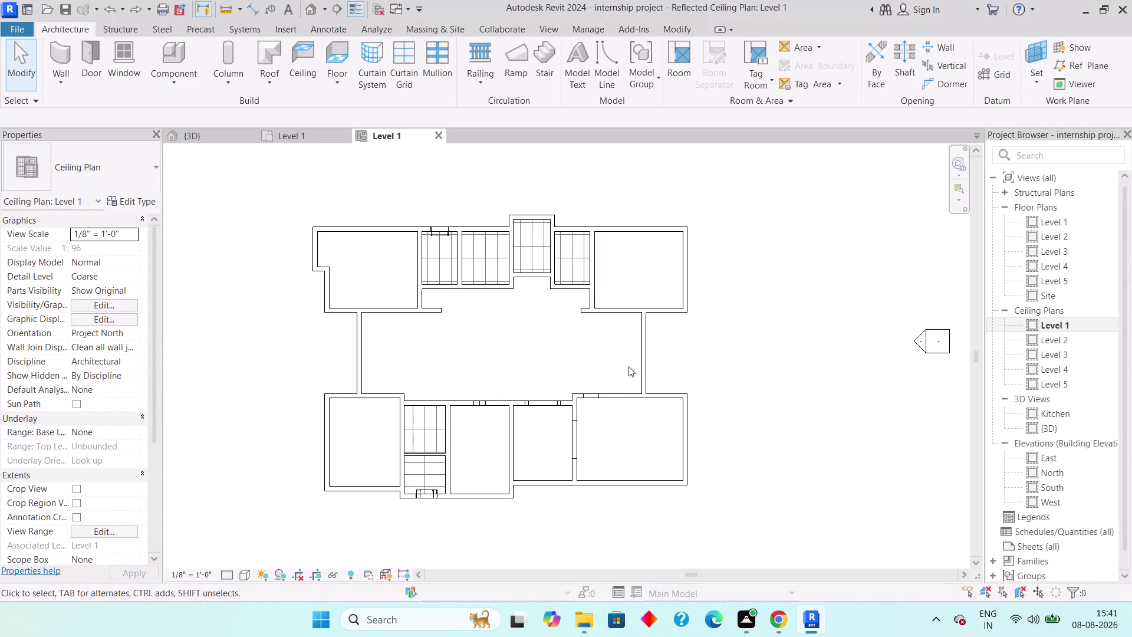
Zoom and pan to recentre the gridded ceiling layout in the Level 1 reflected ceiling plan.
scroll(down, 3)
middle_drag(523, 368, 509, 358)
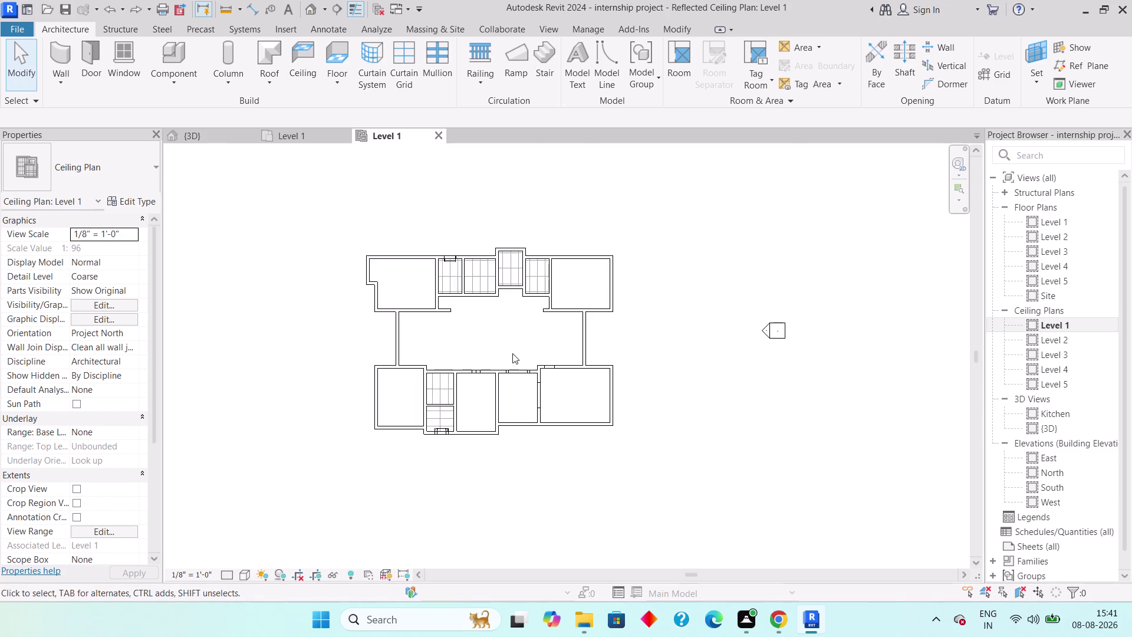
scroll(up, 3)
Switch to the {3D} view and zoom in on the house.
click(210, 142)
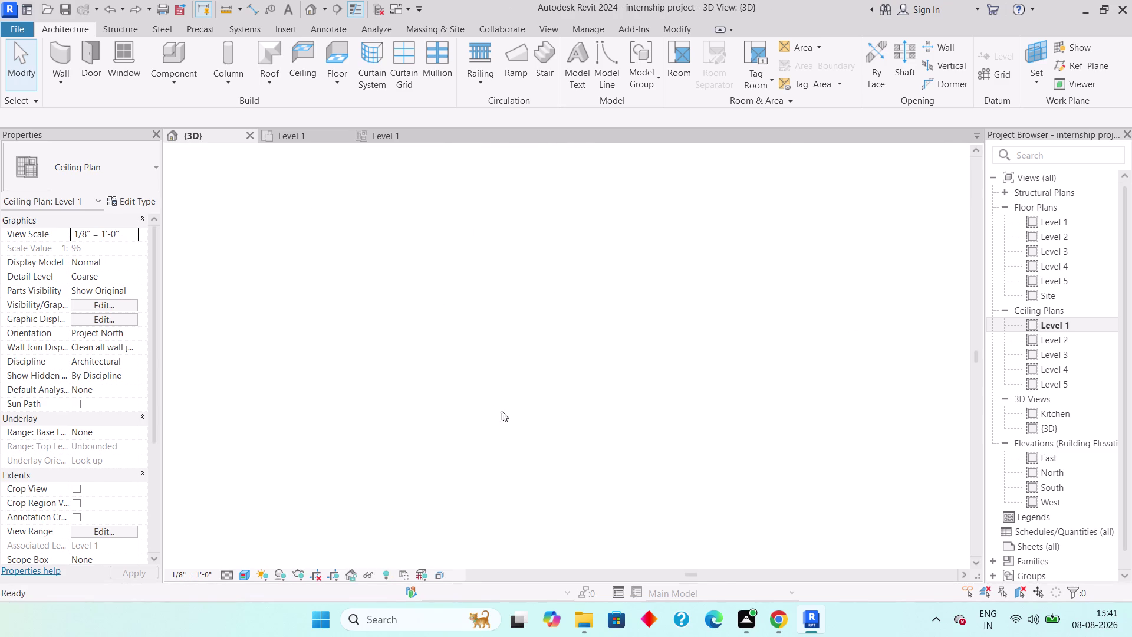
scroll(down, 3)
scroll(down, 3)
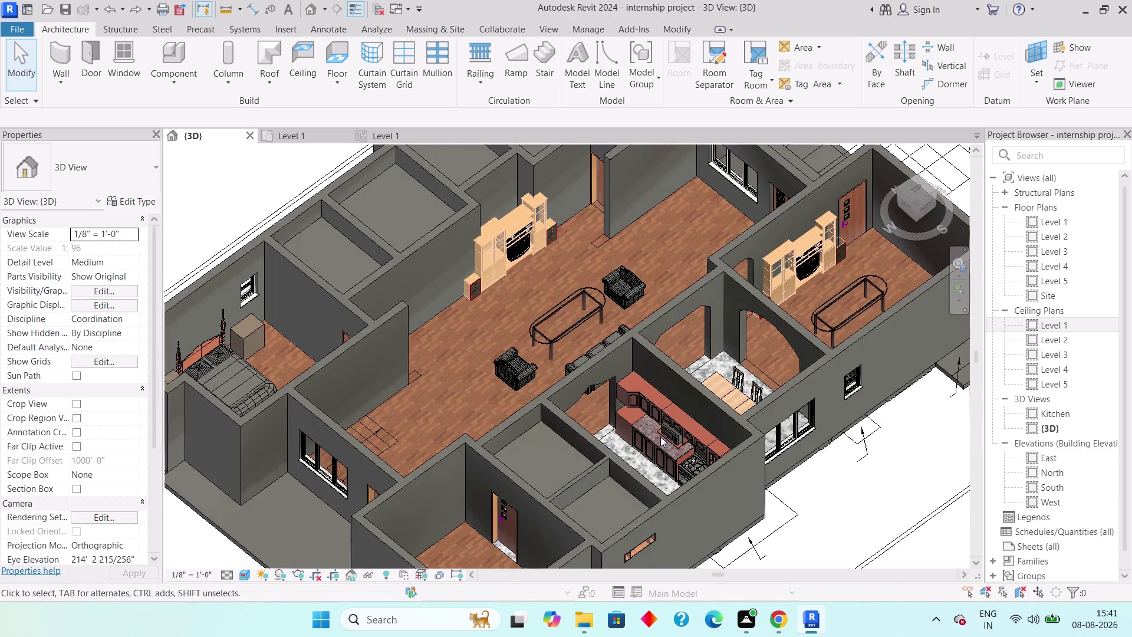
scroll(down, 3)
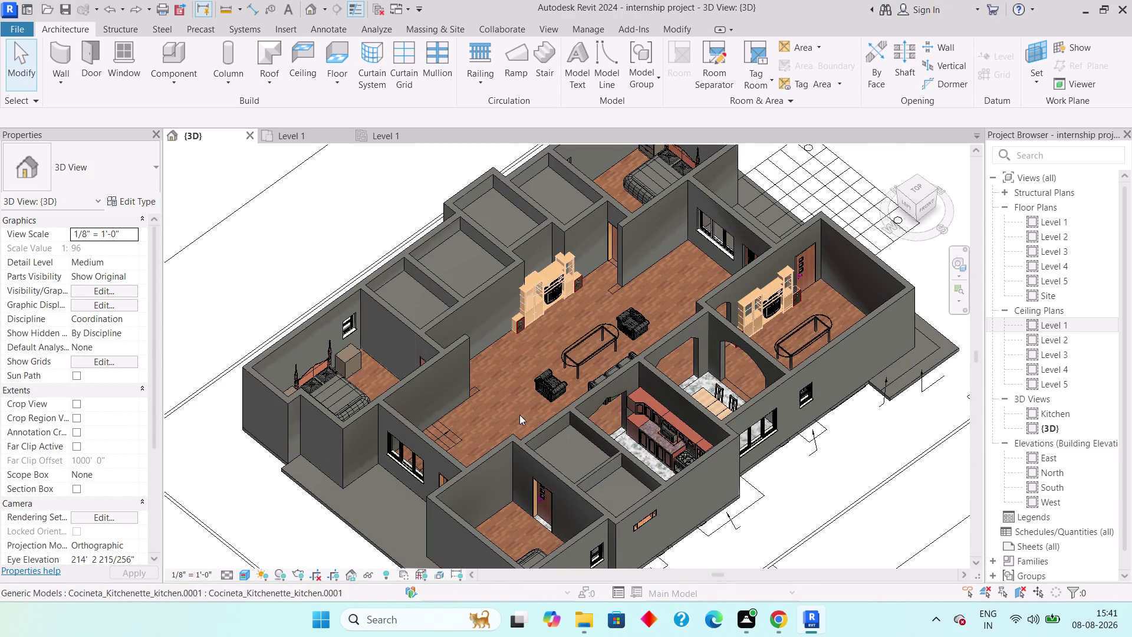
Select the small room's compound ceiling, then open the Revit External Equipments folder.
click(567, 430)
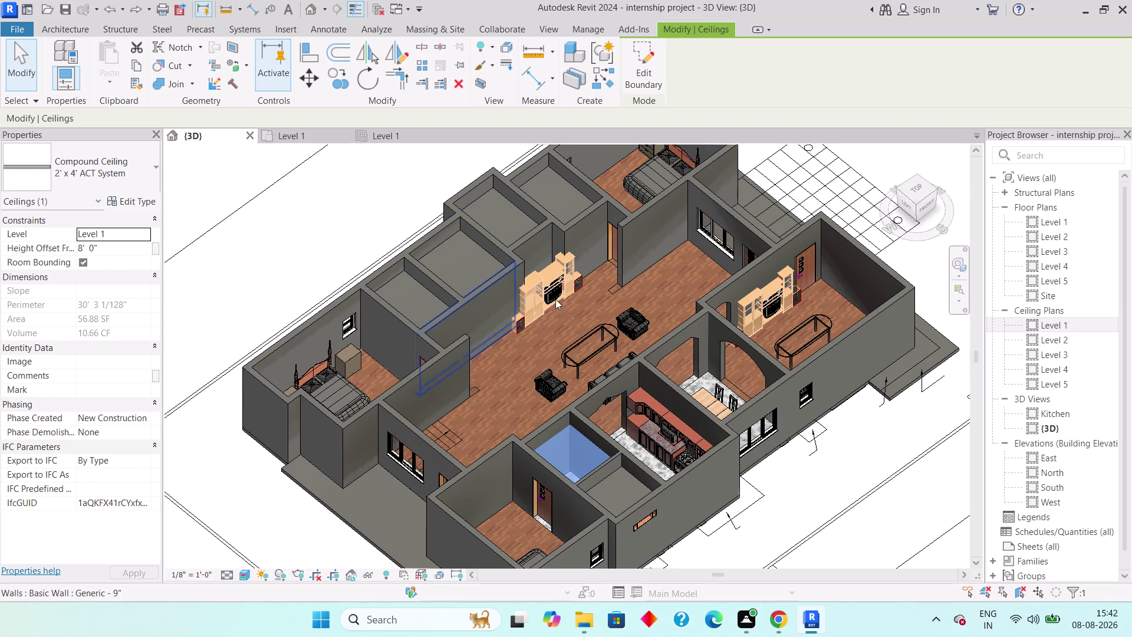
click(1087, 13)
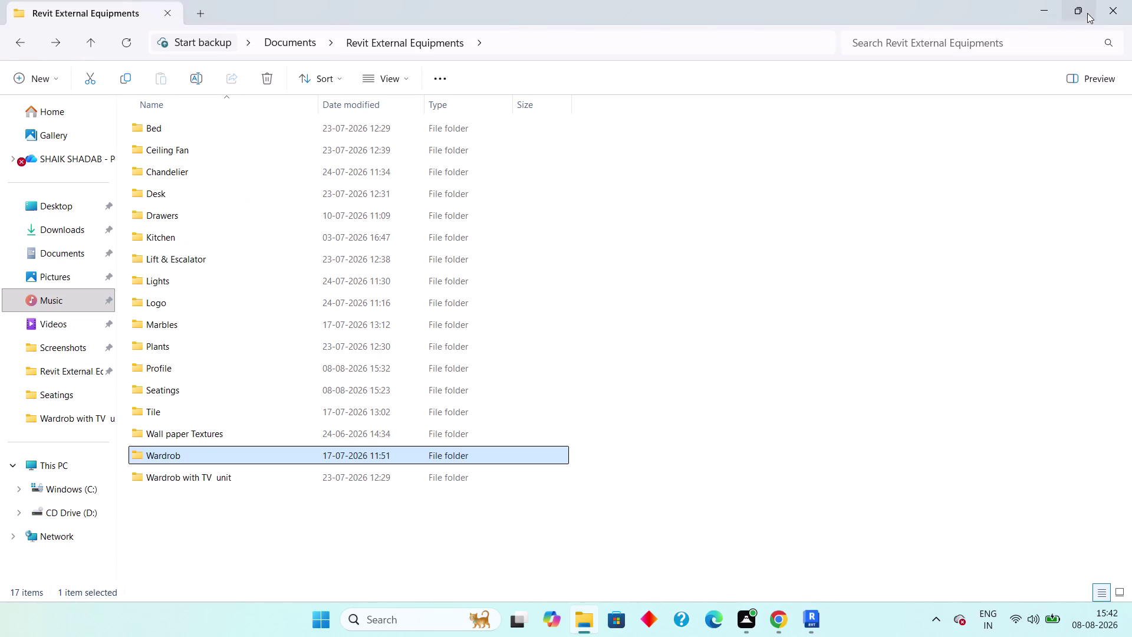